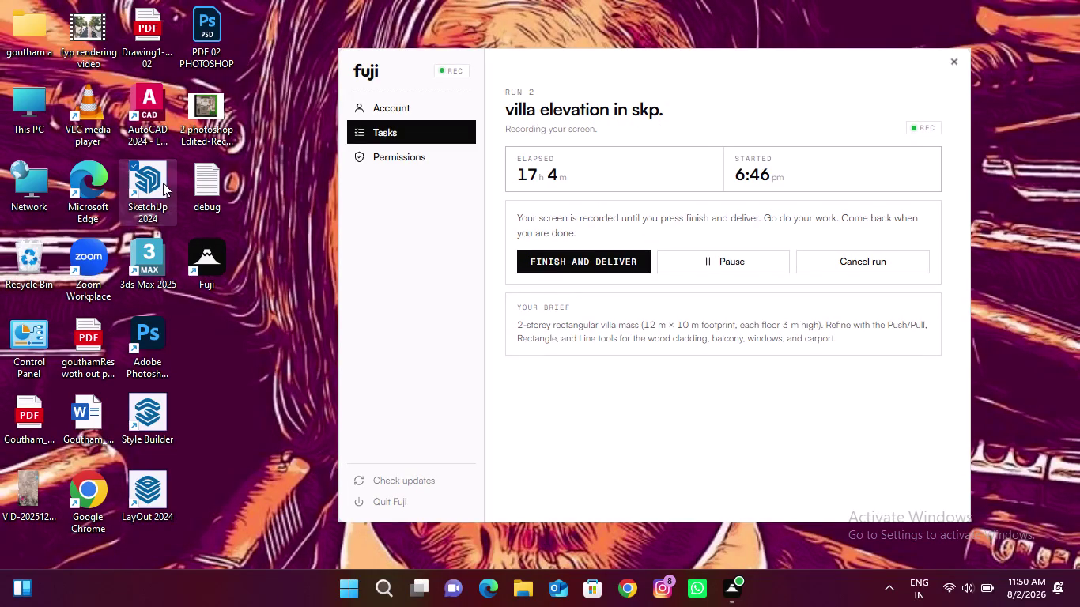
double_click(157, 185)
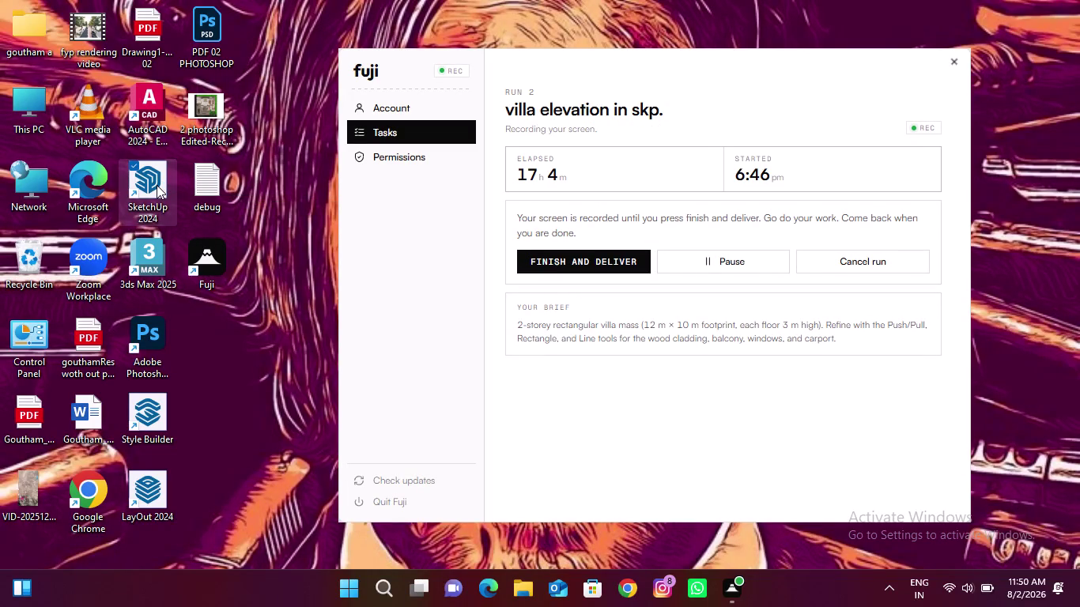